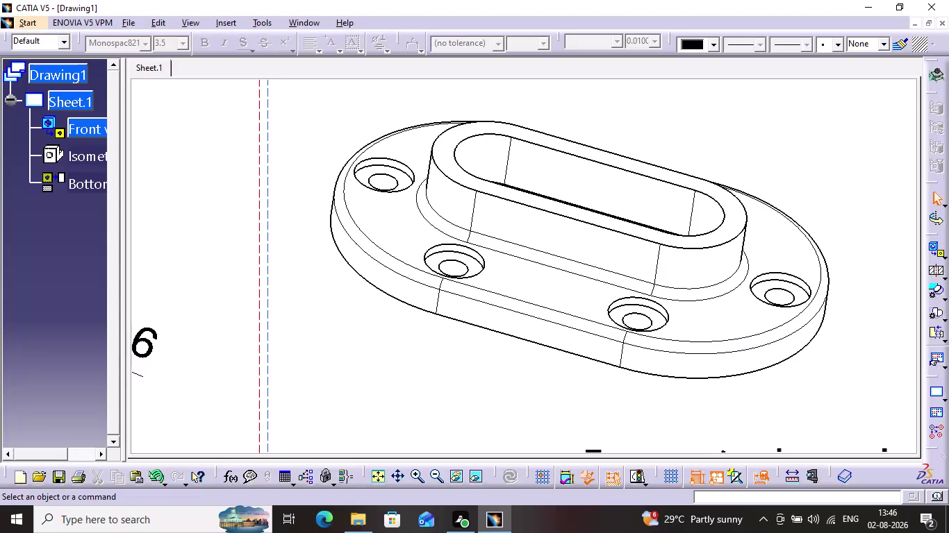
Pan and zoom across the sheet to review the views and center the bottom view.
middle_drag(522, 360, 503, 473)
middle_drag(596, 233, 586, 394)
middle_drag(512, 276, 882, 229)
middle_drag(527, 318, 688, 175)
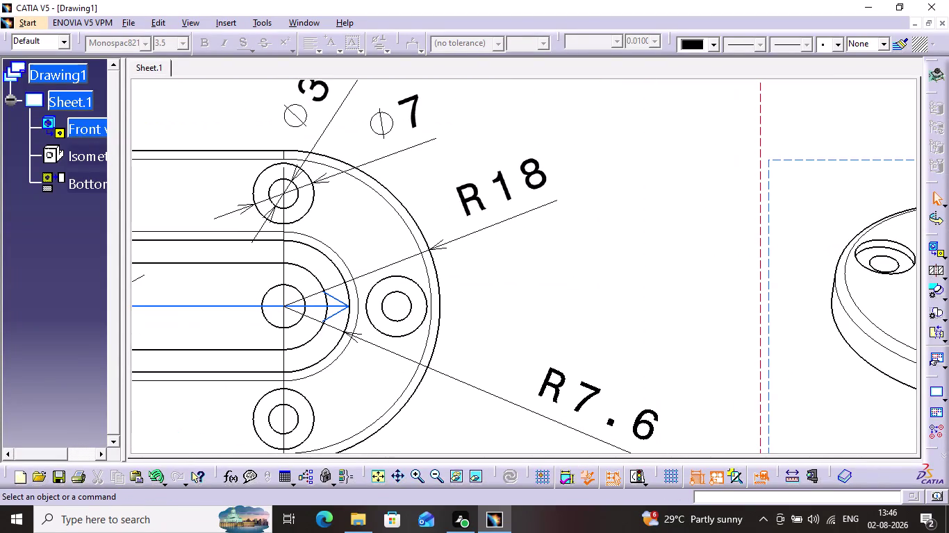
middle_drag(593, 257, 711, 182)
scroll(up, 3)
middle_drag(647, 252, 724, 221)
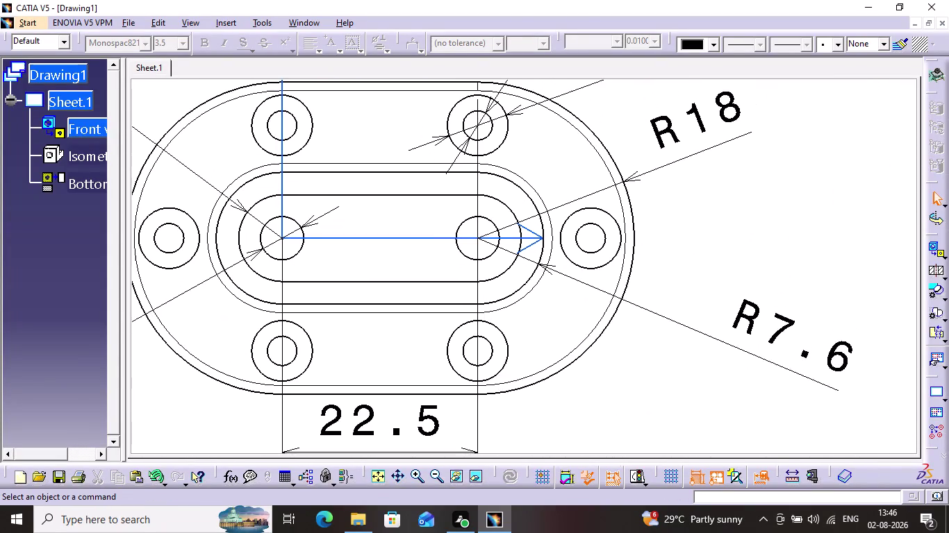
middle_drag(724, 221, 894, 105)
middle_drag(450, 351, 751, 177)
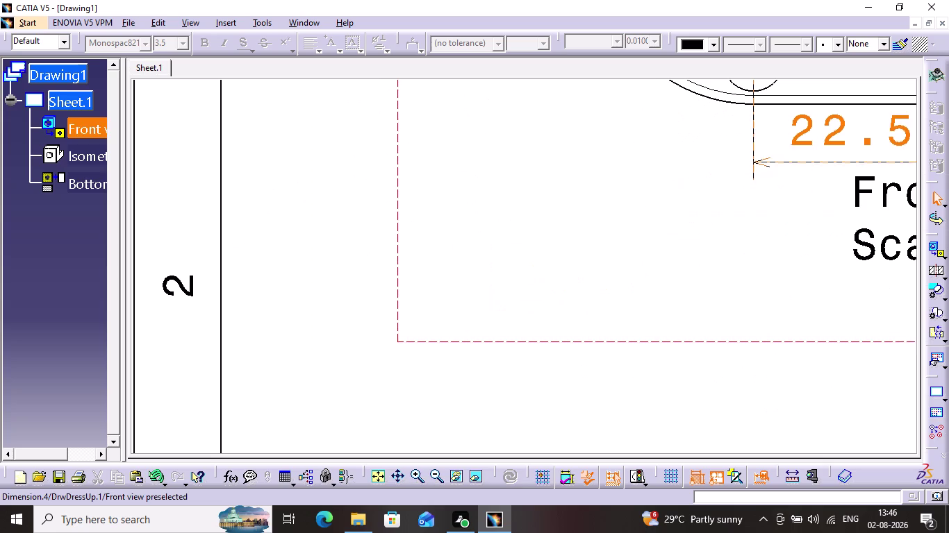
middle_drag(751, 178, 751, 176)
middle_drag(636, 206, 498, 512)
scroll(up, 3)
middle_drag(547, 206, 948, 341)
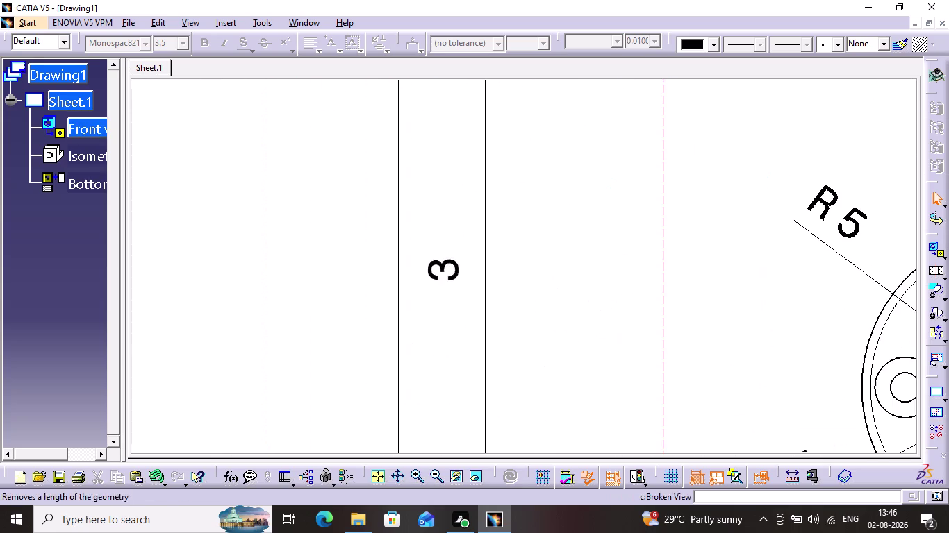
middle_drag(717, 206, 371, 477)
middle_drag(697, 178, 459, 341)
middle_drag(590, 265, 523, 312)
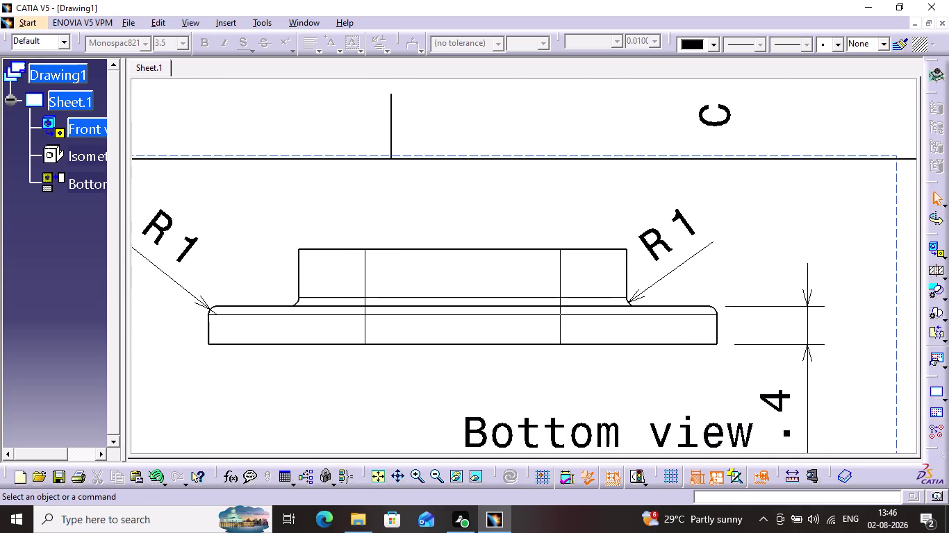
middle_drag(523, 312, 480, 301)
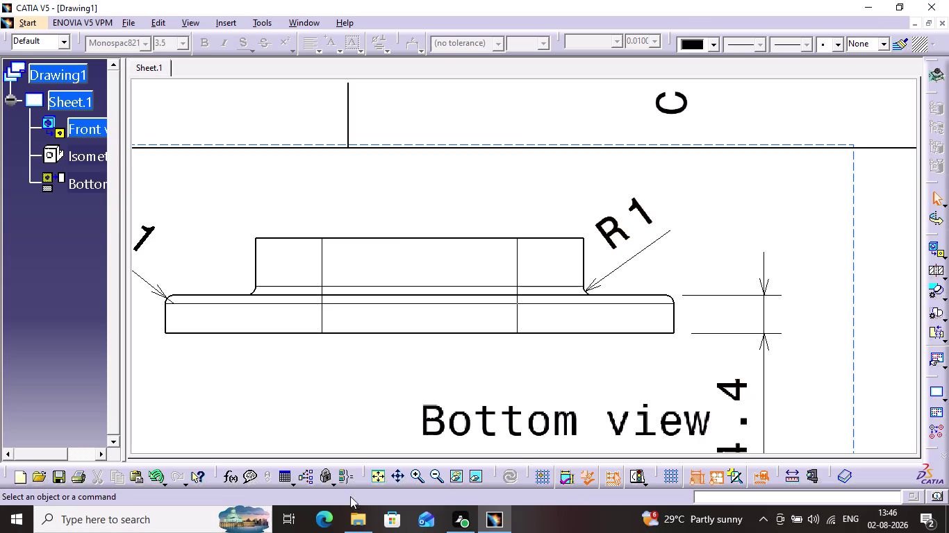
Add the 11 height dimension from boss top edge to base bottom, then start saving.
click(224, 26)
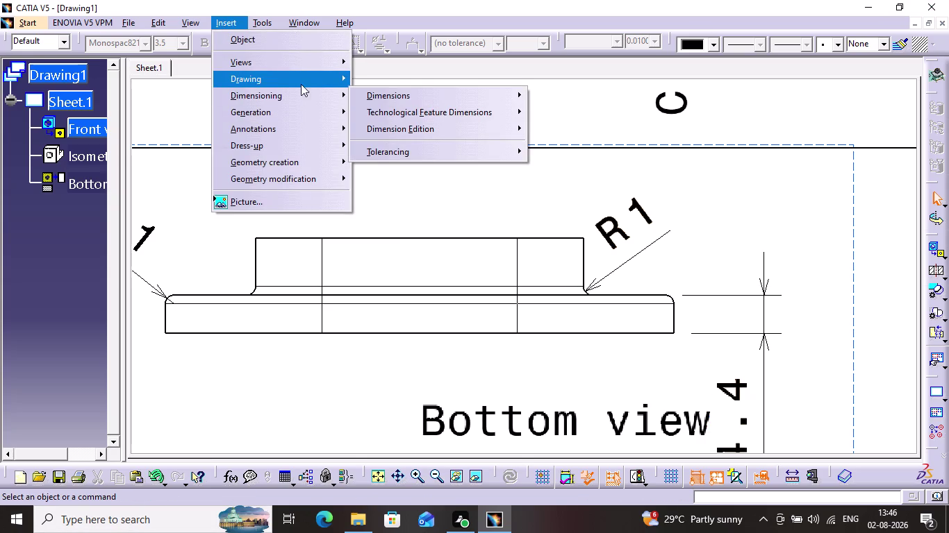
click(359, 94)
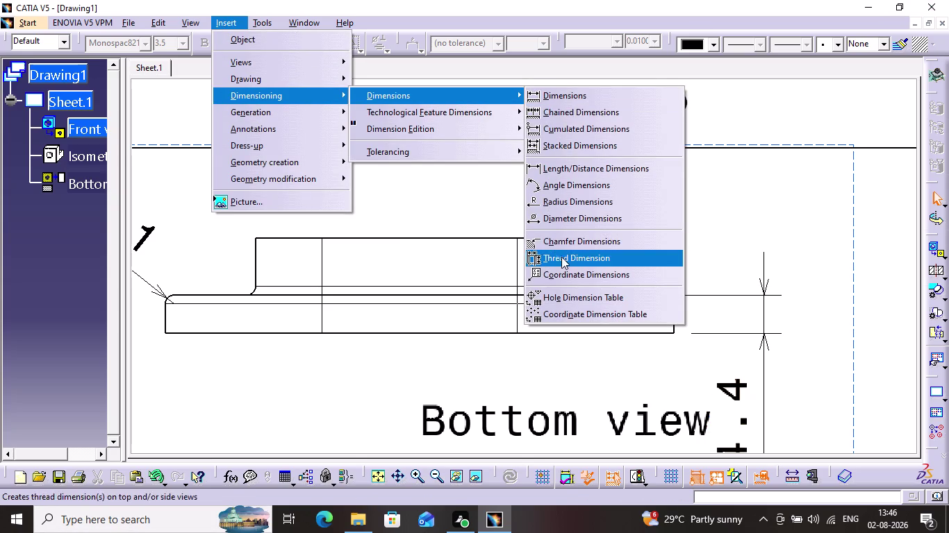
click(566, 100)
click(506, 238)
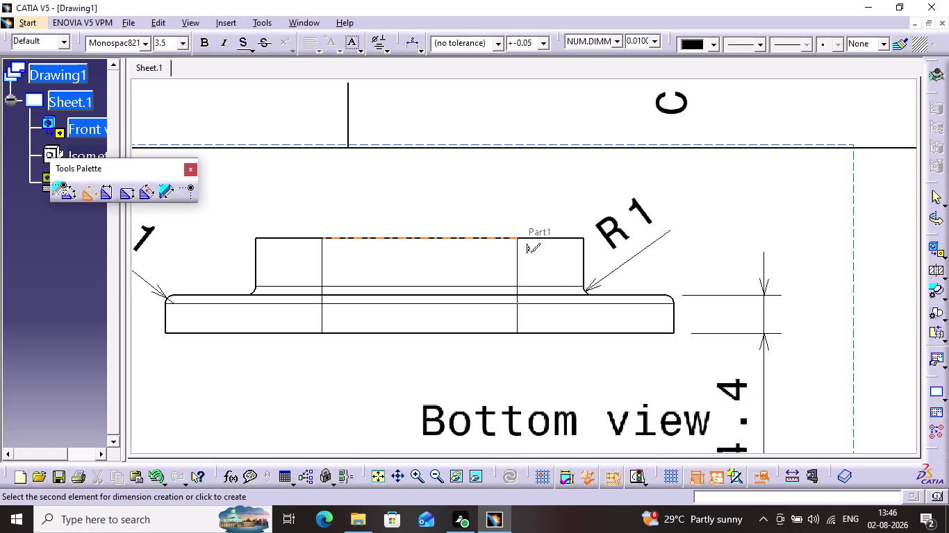
click(457, 332)
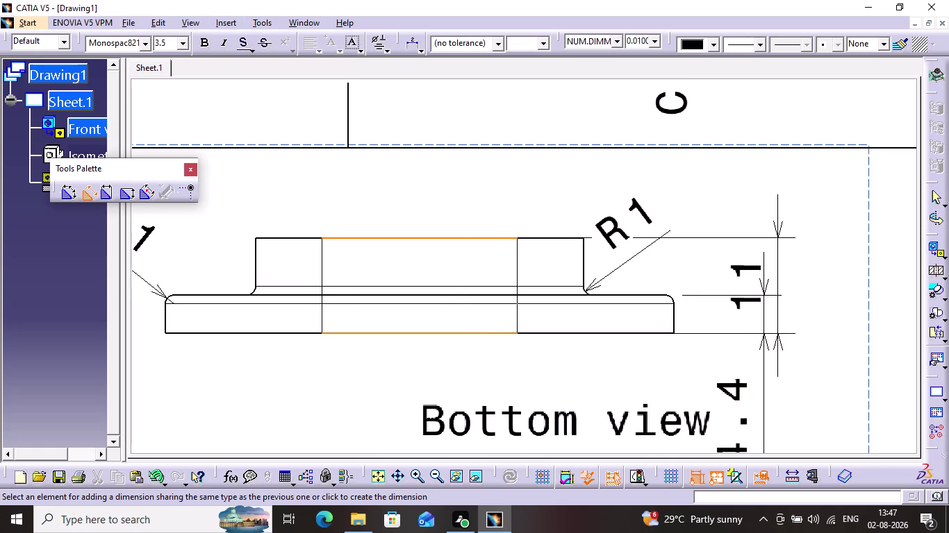
click(798, 267)
click(811, 274)
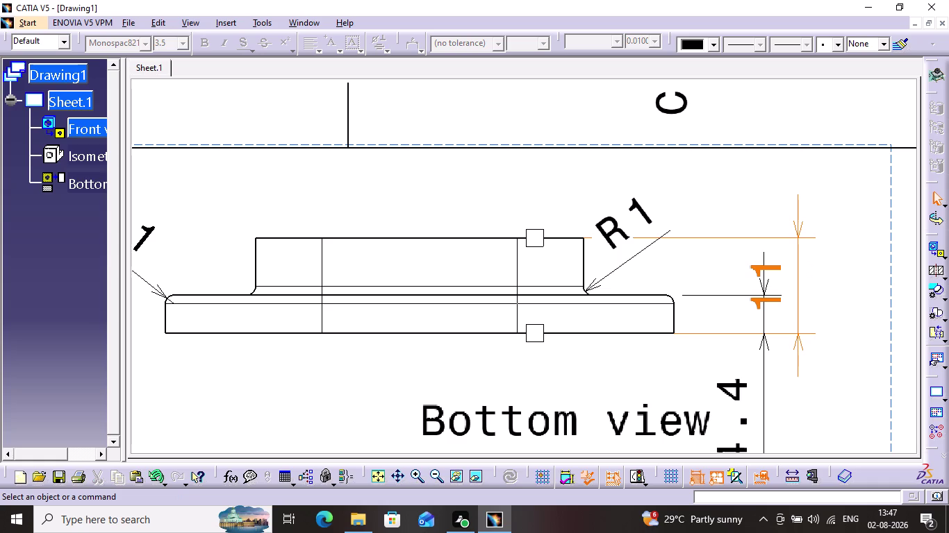
key(ctrl+s)
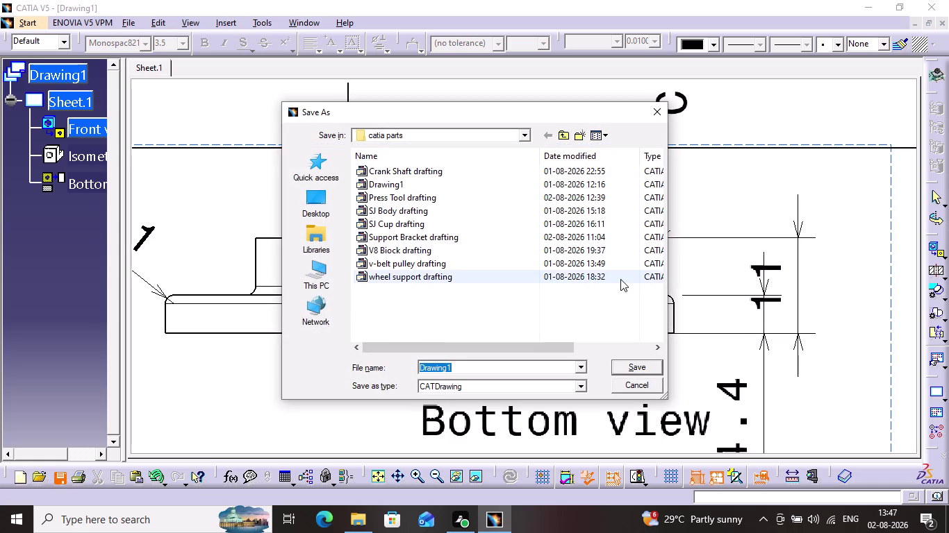
Replace the default file name with 'oavl f' and save the drawing.
key(BackSpace)
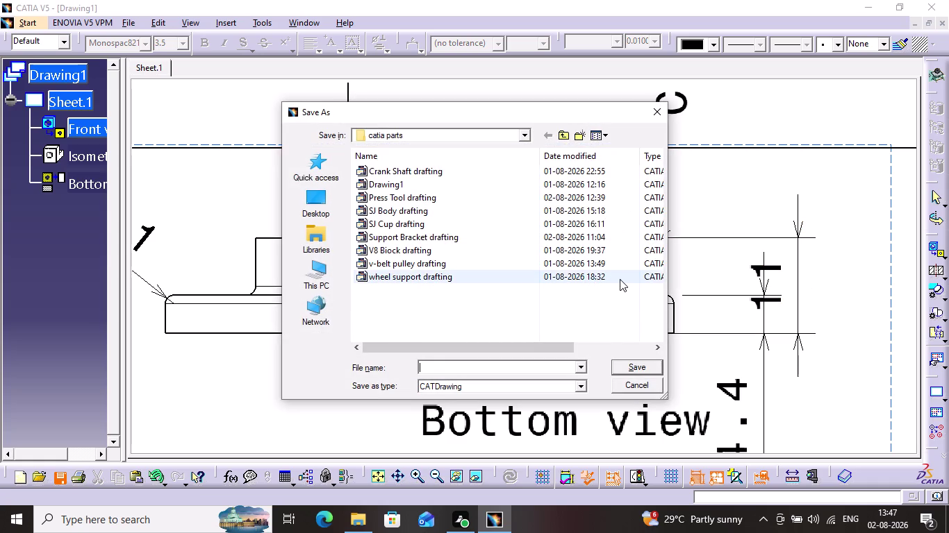
text(oav)
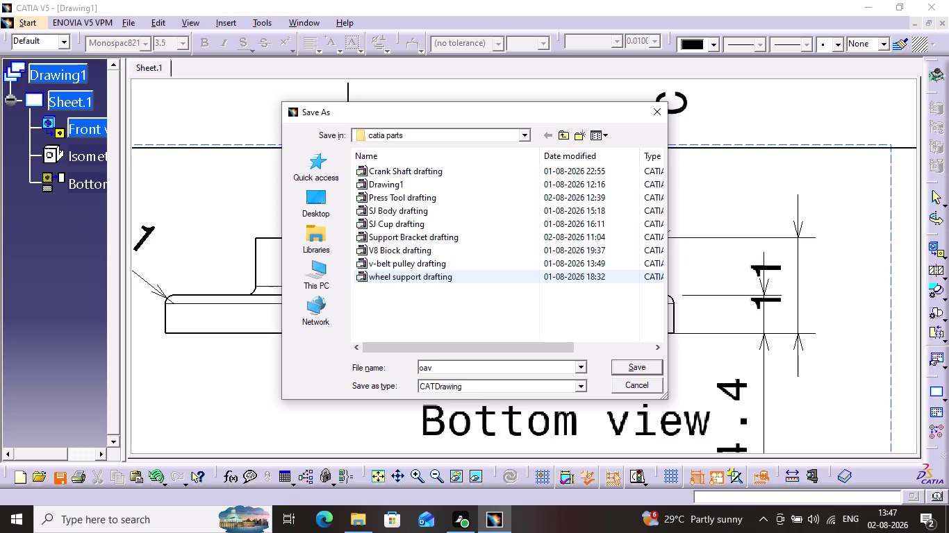
text(l)
key(space)
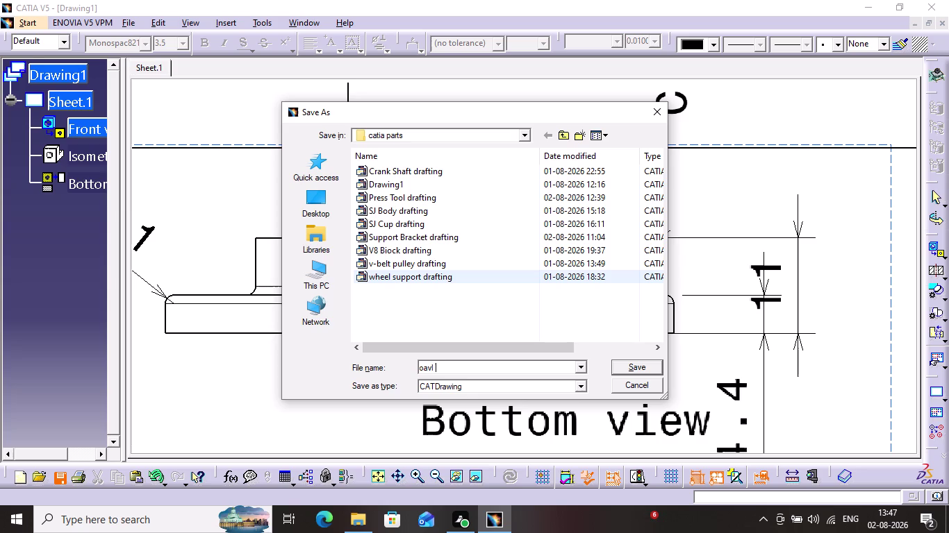
key(f)
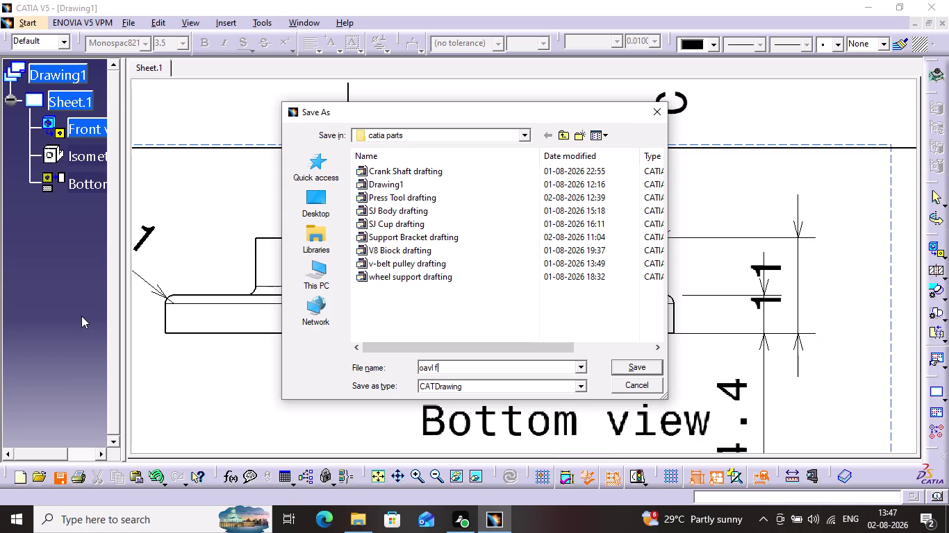
click(659, 110)
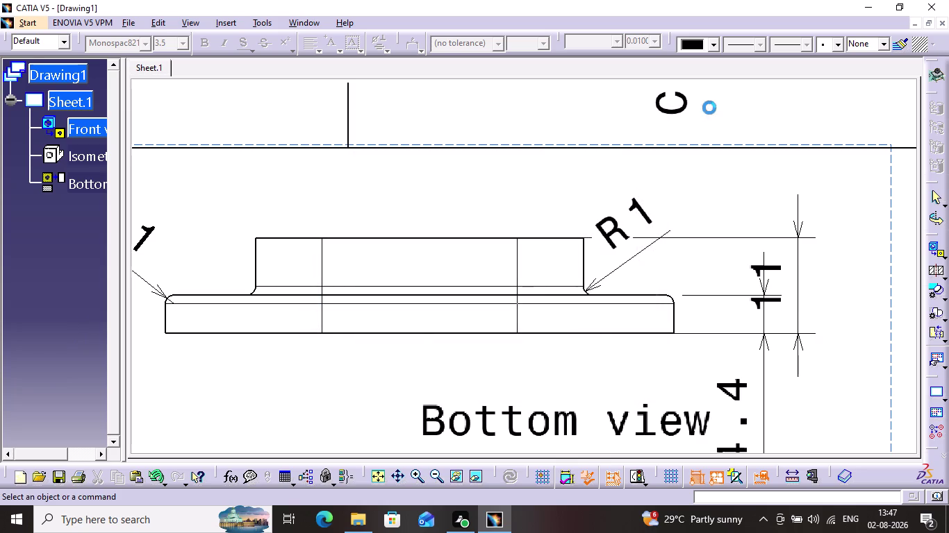
Minimize the drawing and briefly view the Oval Flange Base Support part window.
click(916, 25)
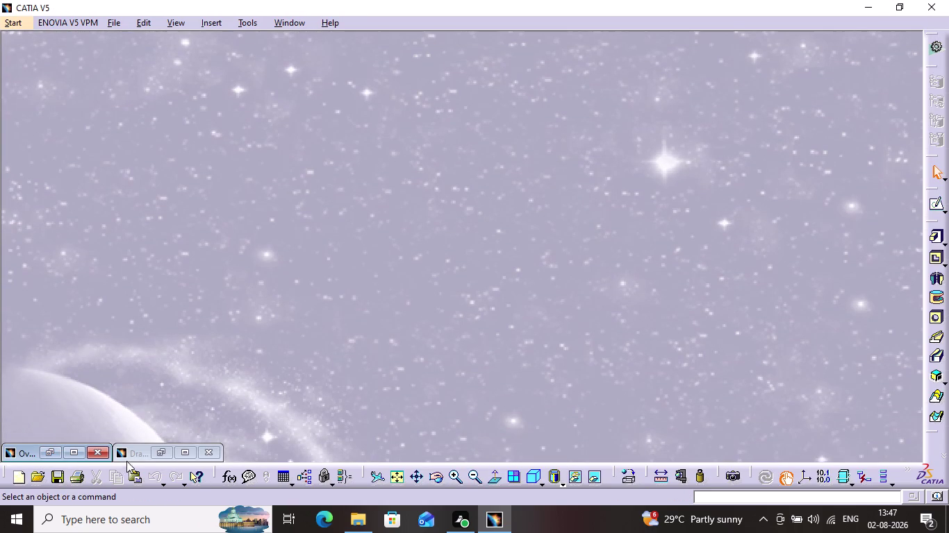
click(57, 455)
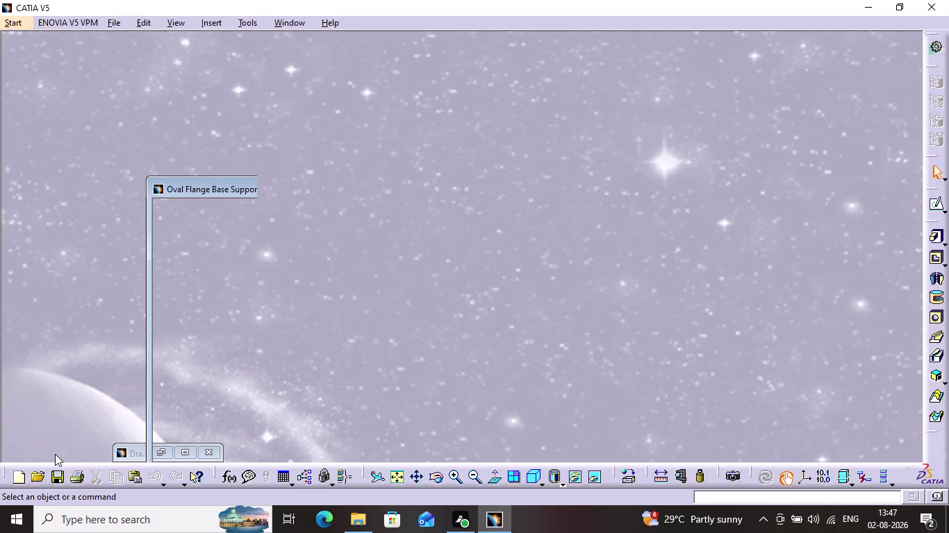
click(139, 451)
click(160, 455)
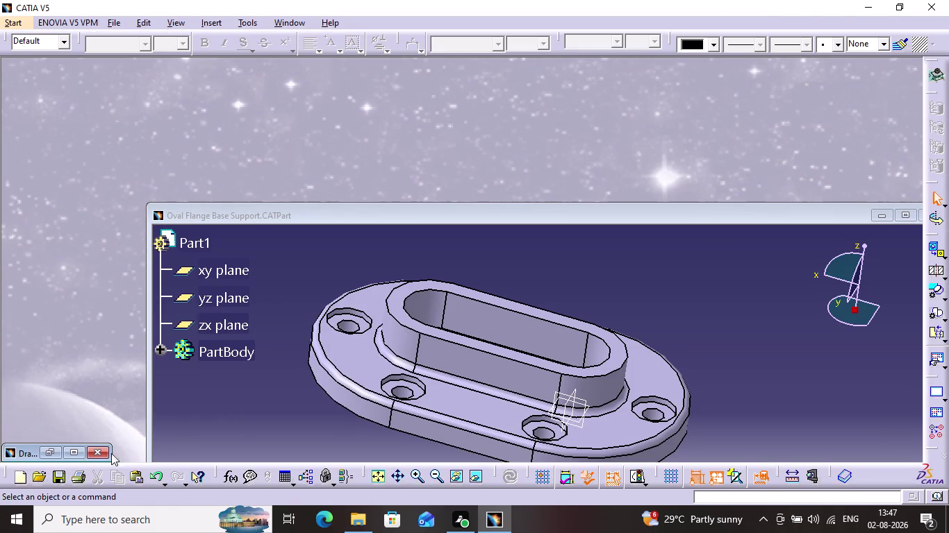
Restore and maximize the Drawing1 window, then bring up Save As.
click(49, 456)
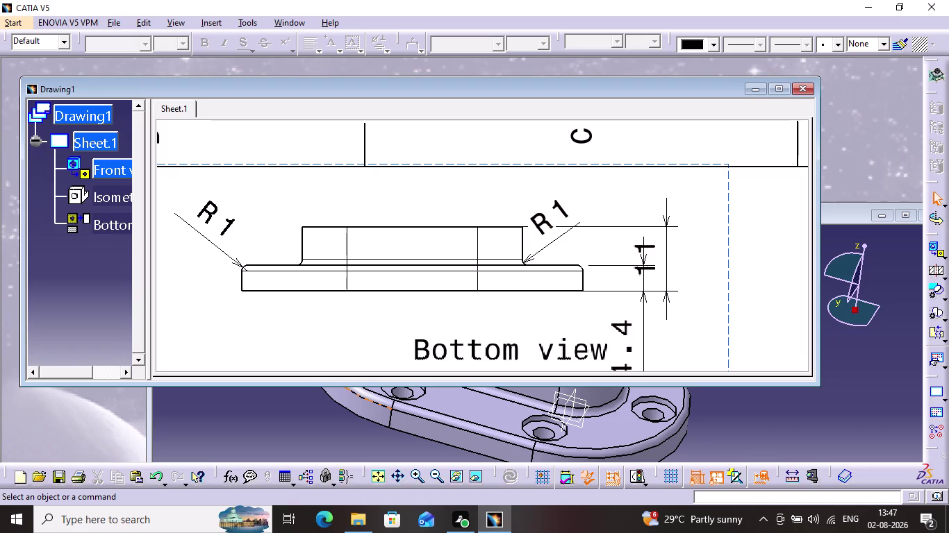
click(769, 89)
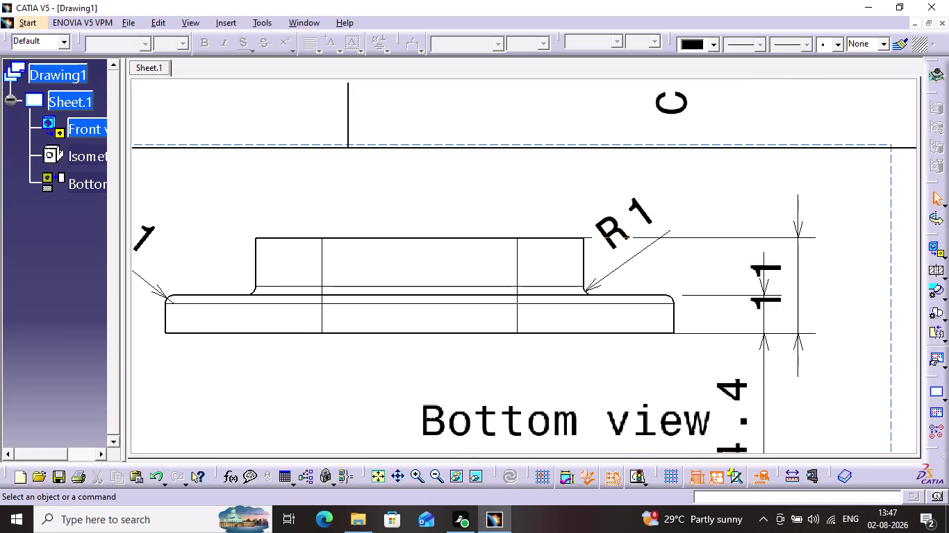
key(ctrl+s)
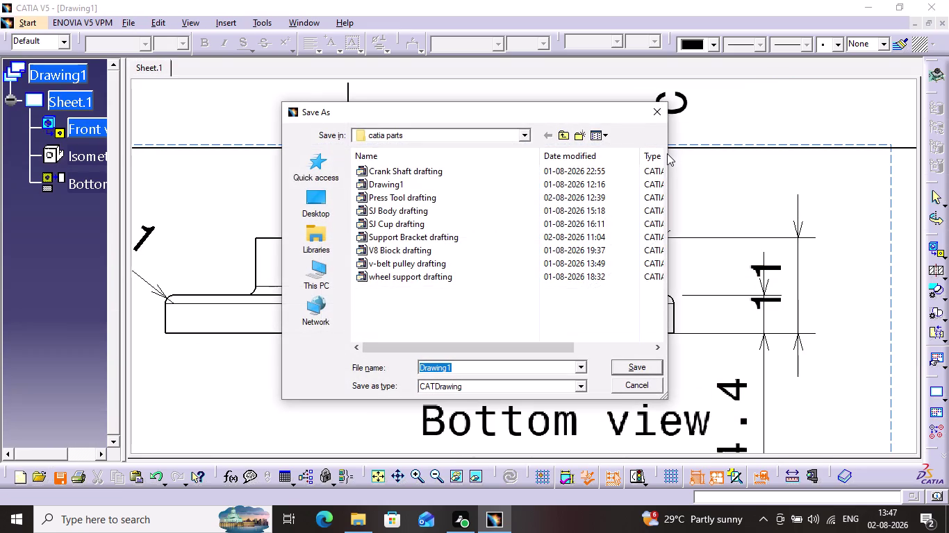
Enter the file name 'oval flange base support drafing' and confirm the save.
key(BackSpace)
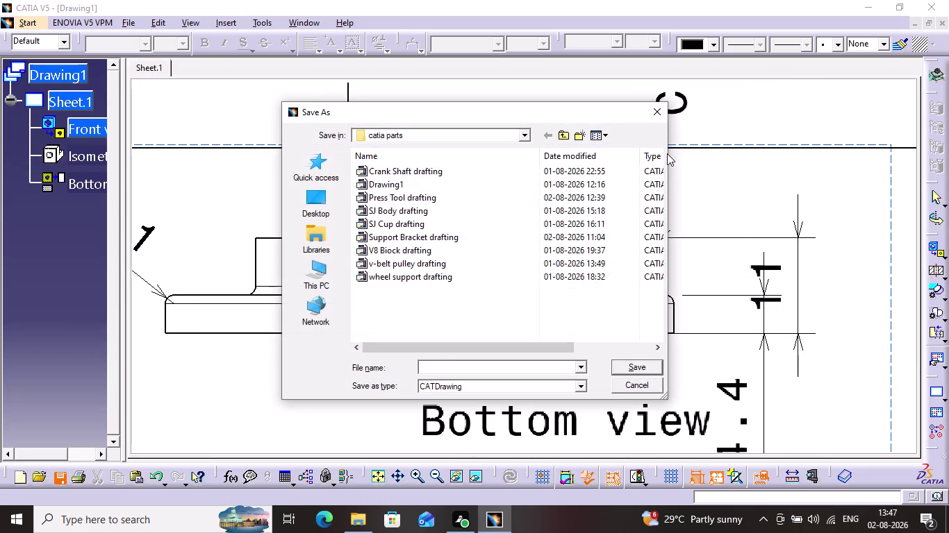
text(ova)
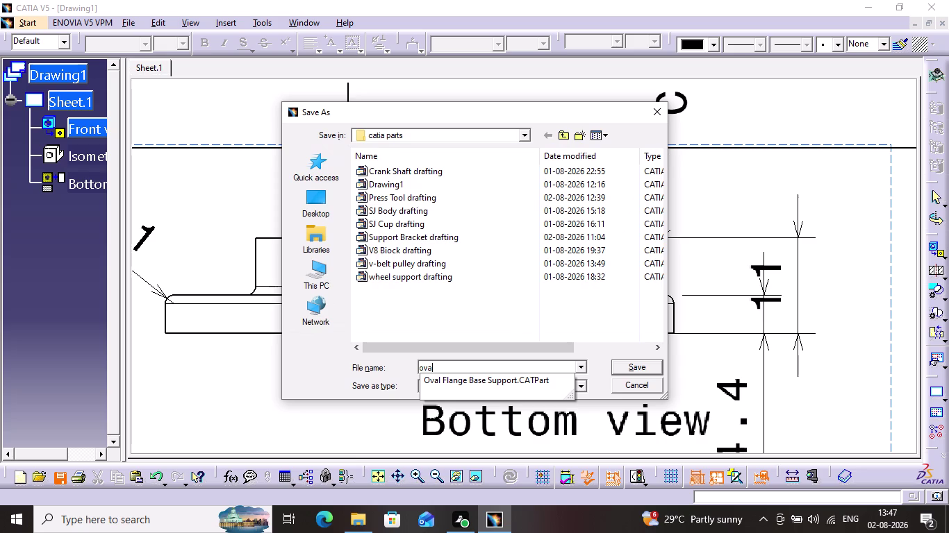
text(l fk)
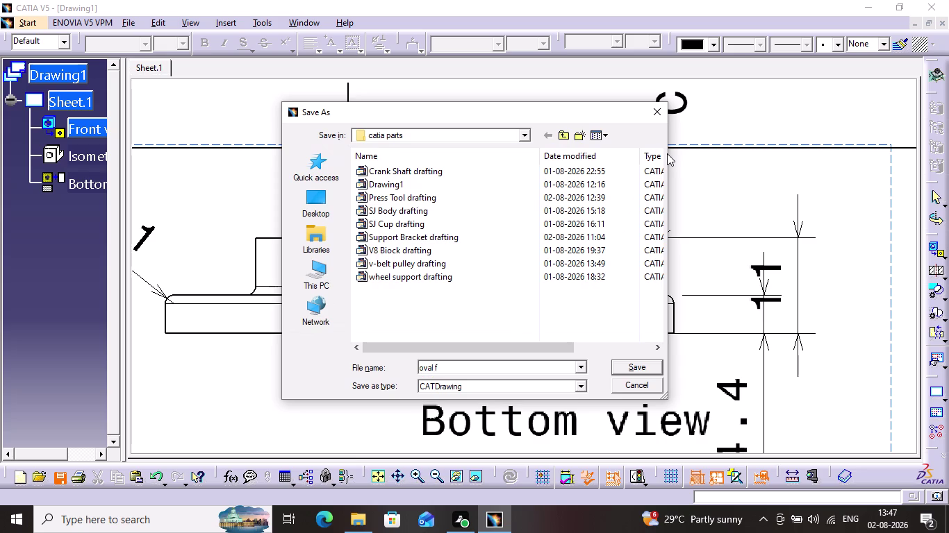
key(BackSpace)
text(lan)
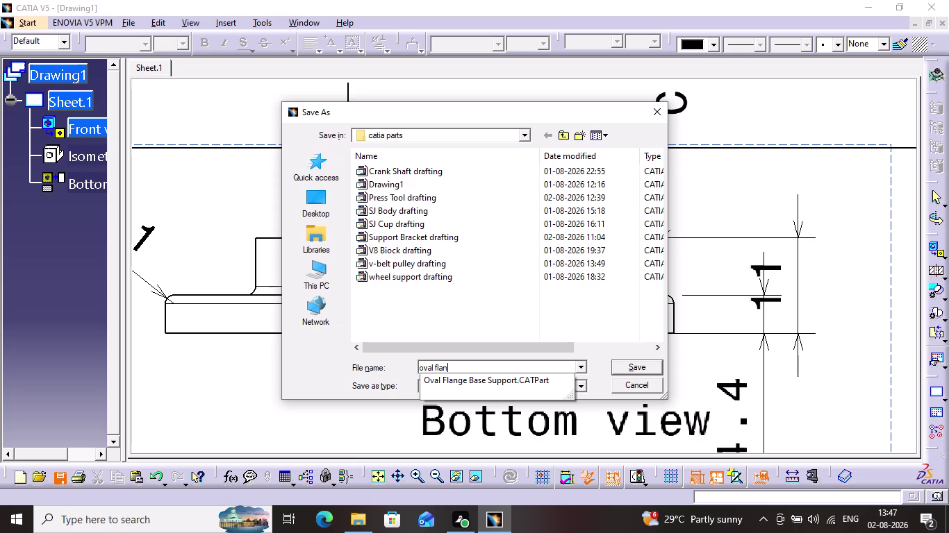
text(ge)
key(space)
text(ba)
text(se)
key(space)
text(su)
text(o)
key(BackSpace)
key(bracketleft)
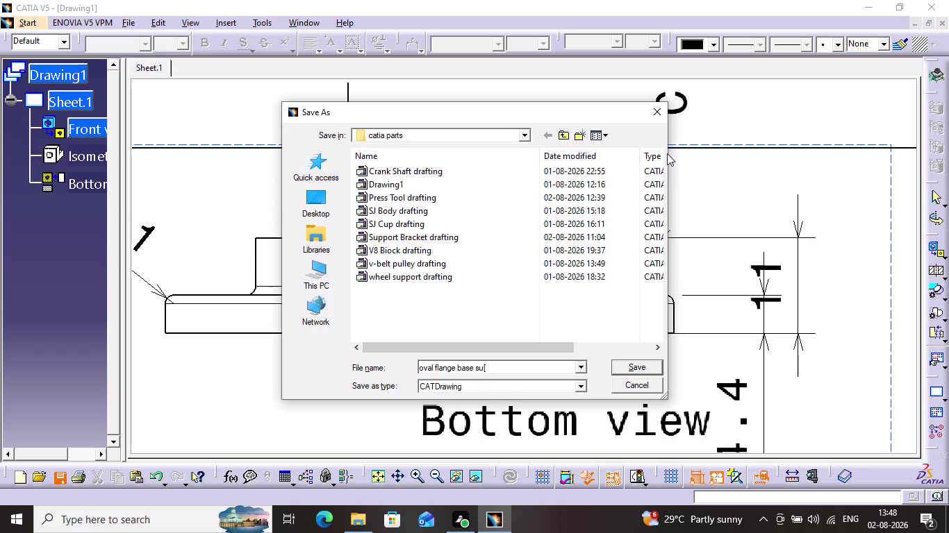
key(BackSpace)
text(pp)
text(o)
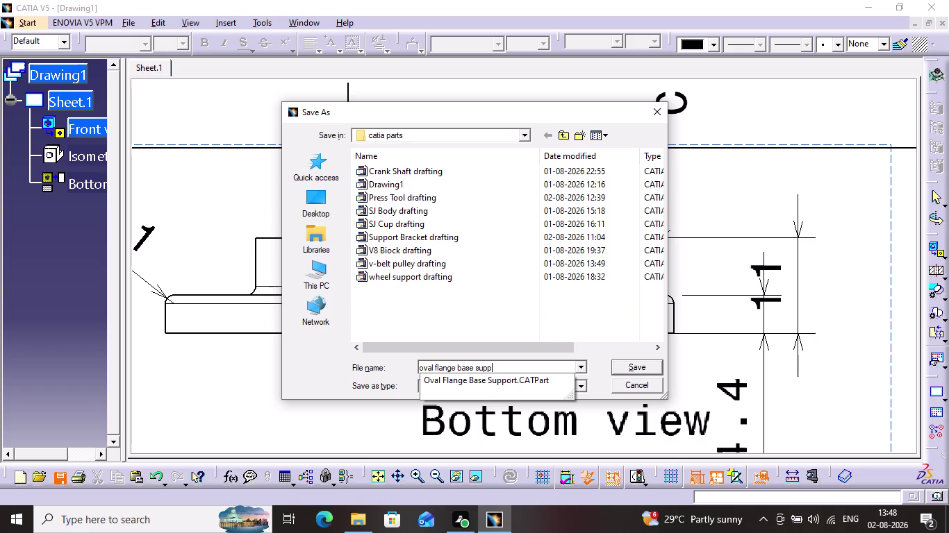
text(rt)
key(space)
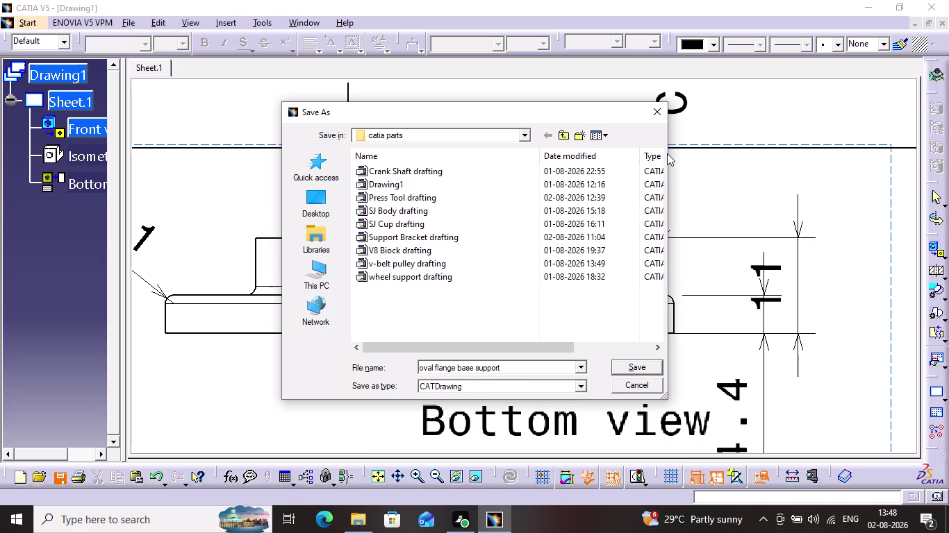
text(drif)
text(ting)
key(BackSpace)
key(BackSpace)
key(BackSpace)
key(BackSpace)
key(BackSpace)
key(BackSpace)
key(a)
key(f)
key(i)
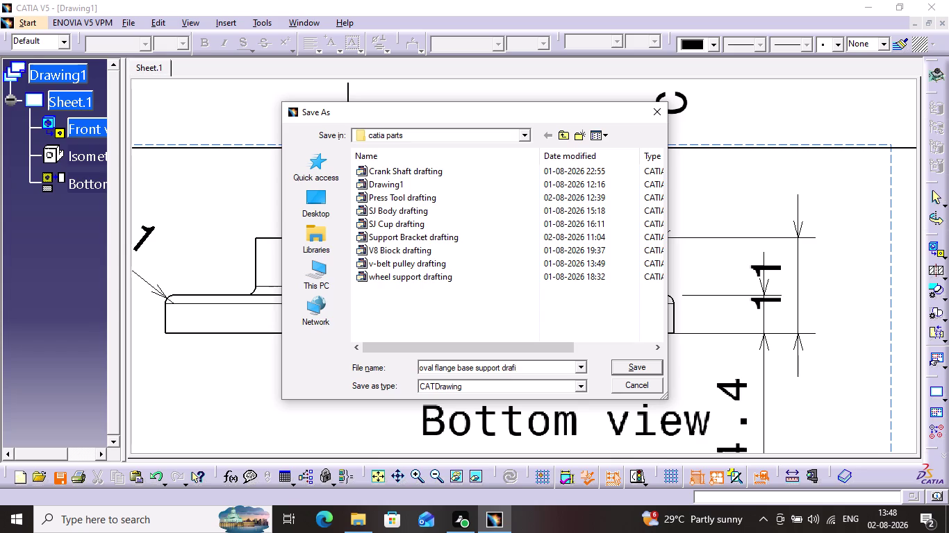
text(ng)
key(Return)
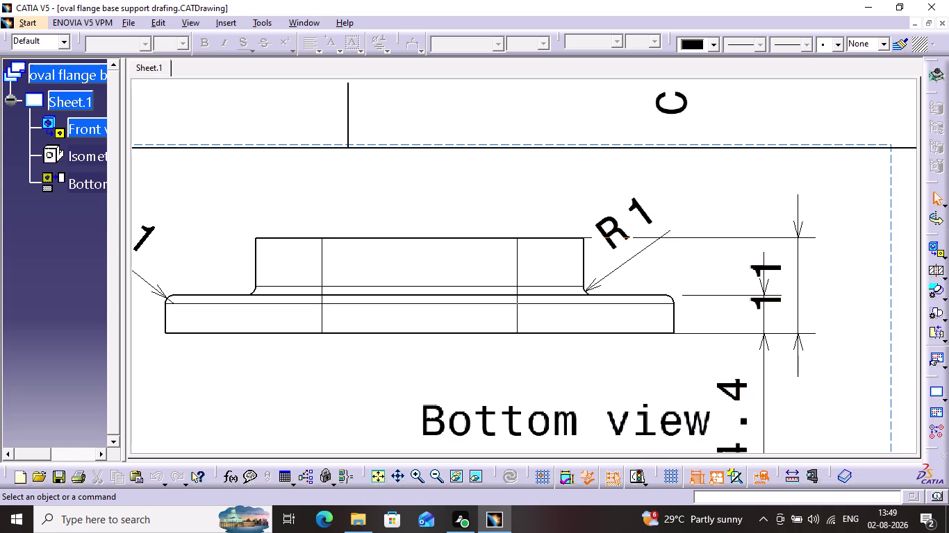
middle_drag(436, 221, 436, 303)
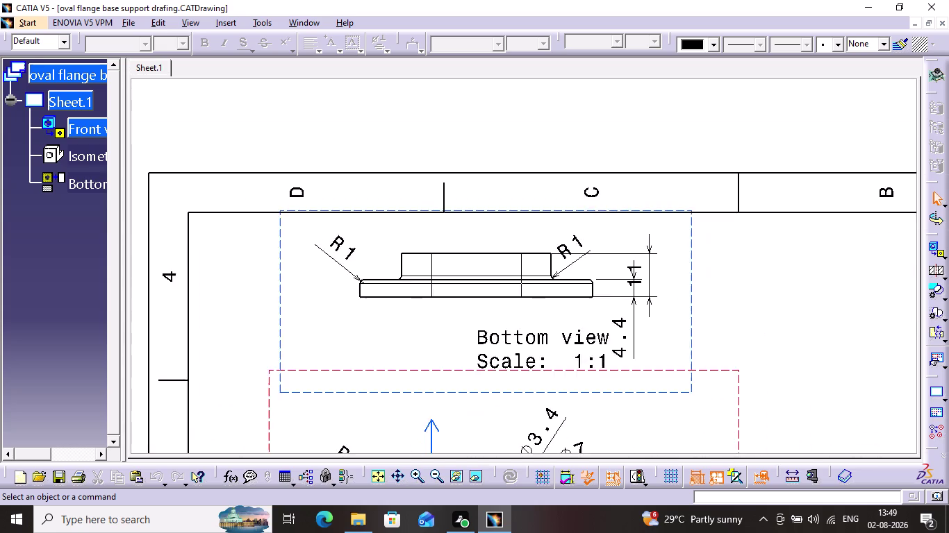
middle_drag(435, 302, 416, 365)
middle_drag(671, 285, 575, 151)
middle_drag(568, 167, 590, 167)
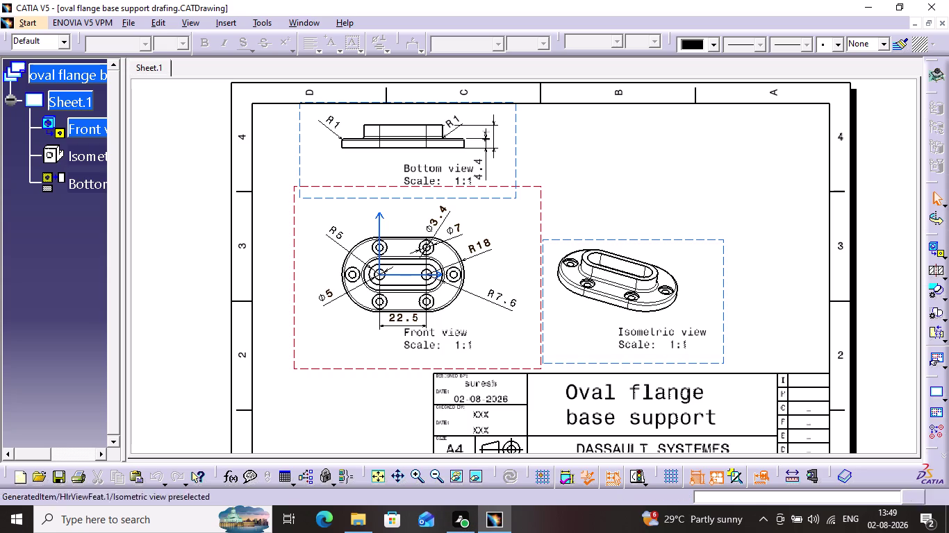
middle_drag(606, 207, 559, 280)
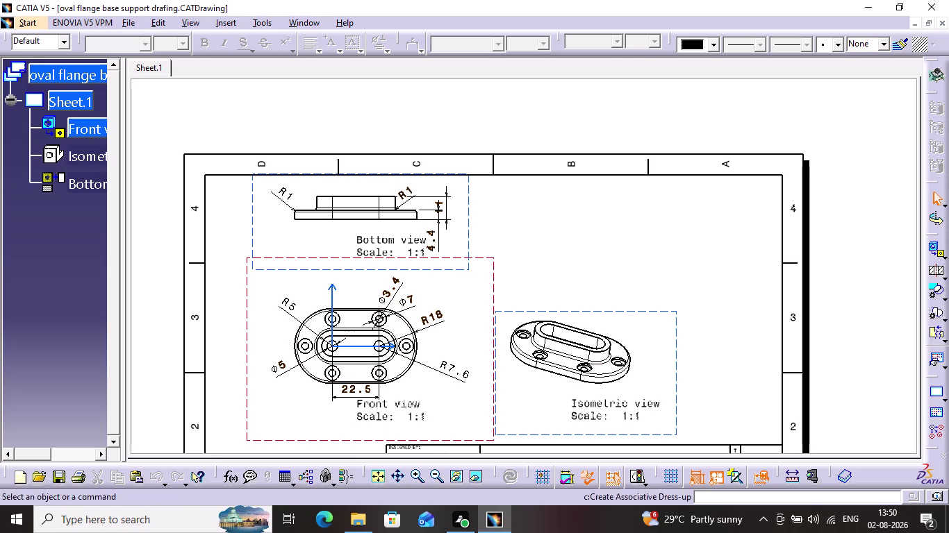
middle_drag(635, 293, 655, 229)
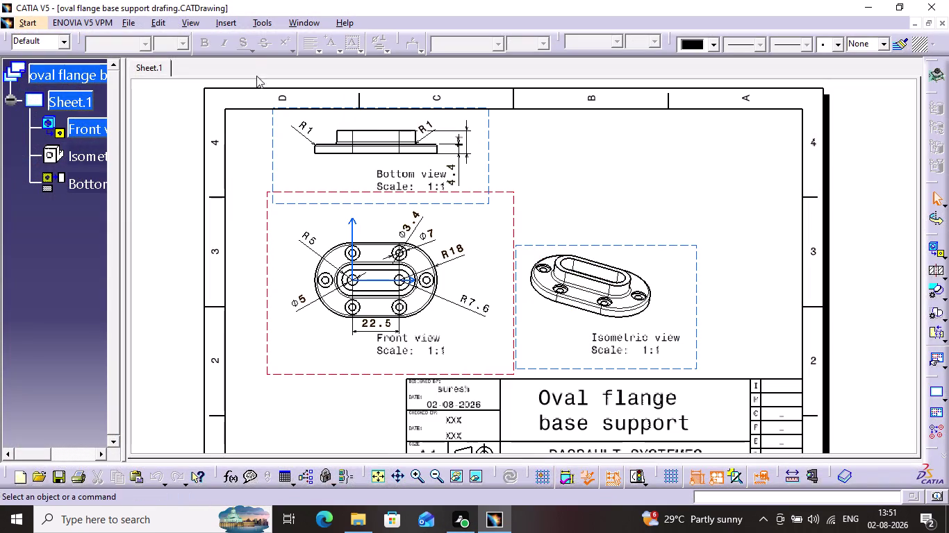
Launch the Dimensions tool from Insert > Dimensioning > Dimensions.
click(237, 16)
click(219, 27)
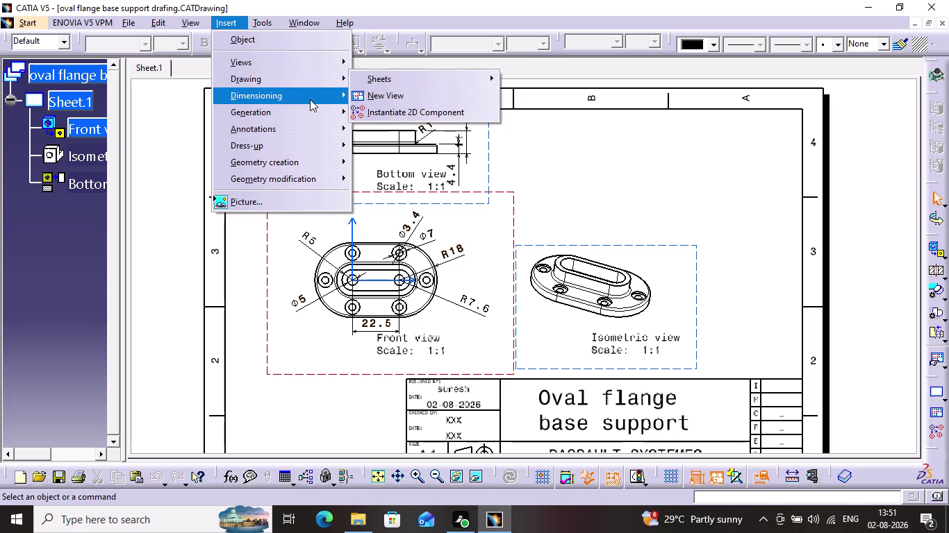
click(419, 90)
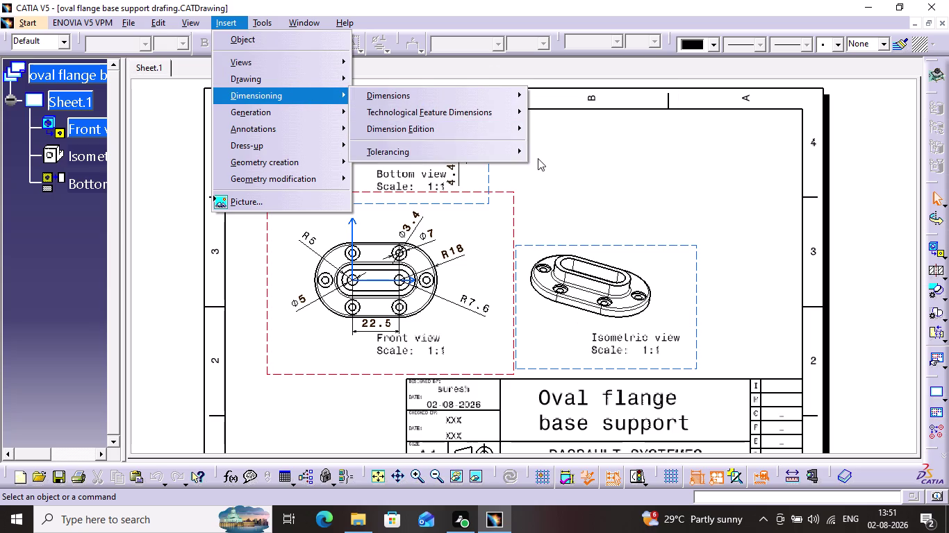
click(475, 99)
click(550, 101)
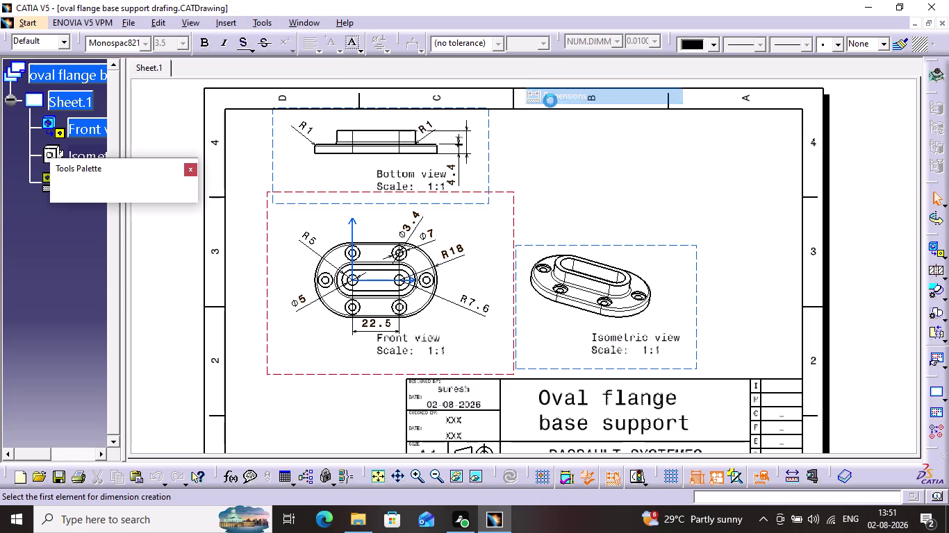